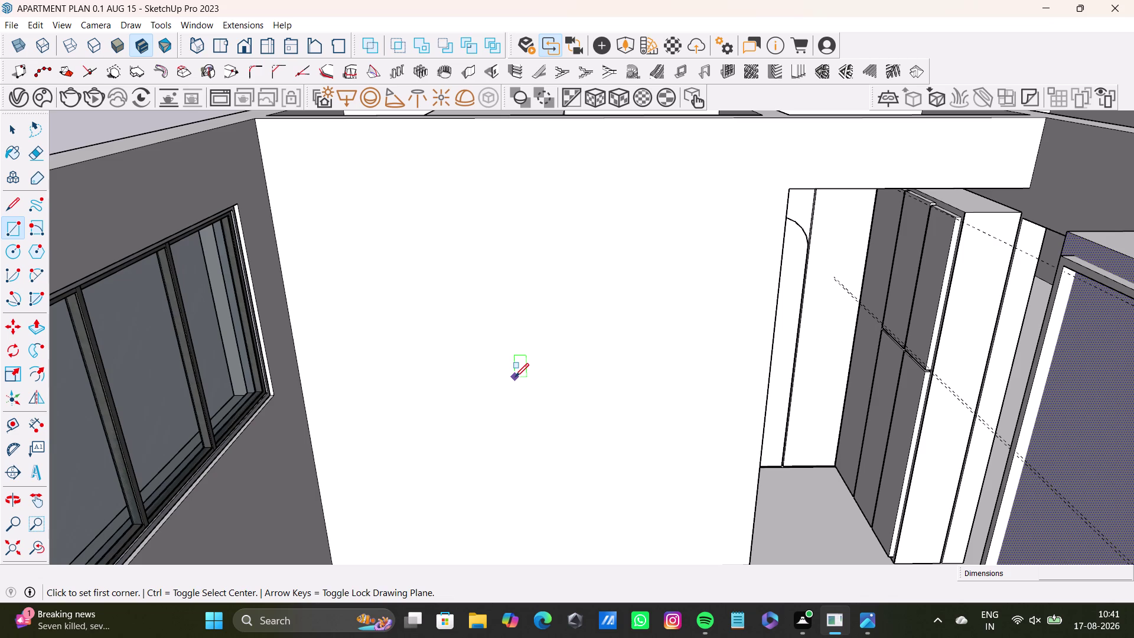
scroll(up, 3)
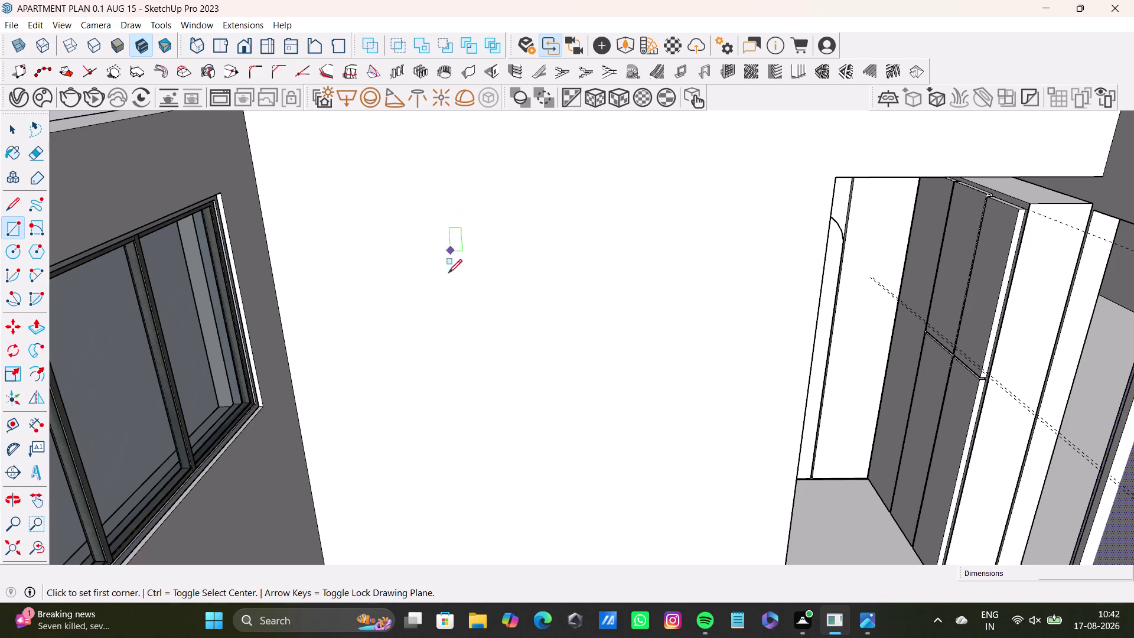
scroll(down, 3)
middle_drag(433, 292, 431, 388)
middle_drag(436, 418, 429, 457)
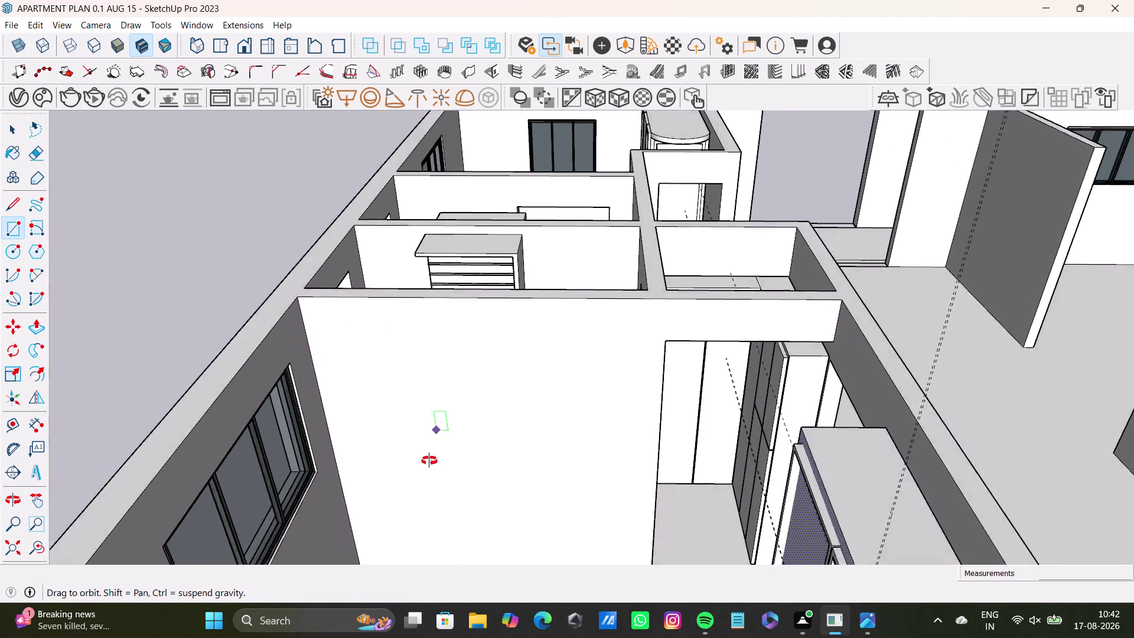
middle_drag(430, 458, 423, 493)
scroll(up, 3)
middle_drag(430, 470, 319, 489)
middle_drag(623, 391, 612, 495)
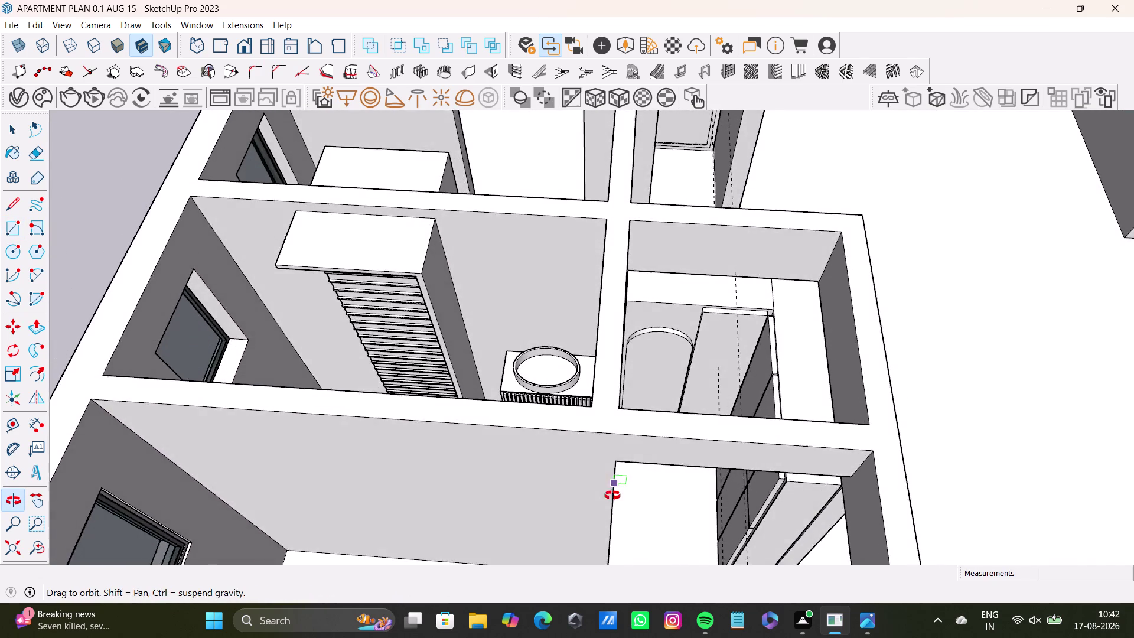
middle_drag(612, 496, 702, 362)
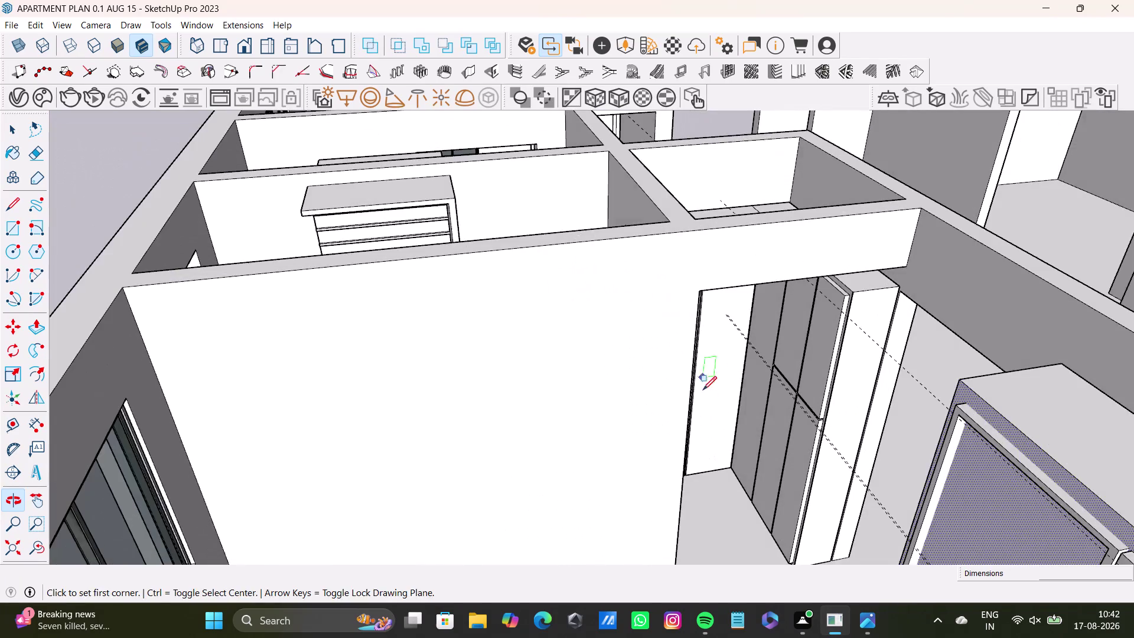
middle_drag(687, 394, 656, 313)
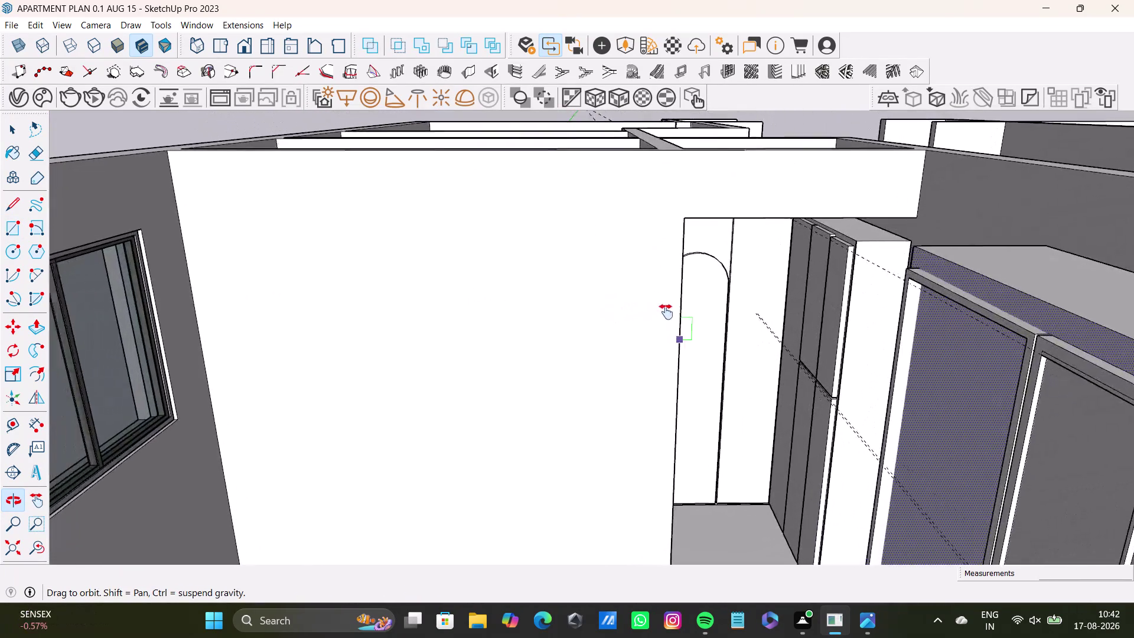
middle_drag(656, 313, 748, 299)
scroll(down, 3)
middle_drag(624, 320, 592, 479)
middle_drag(590, 457, 609, 329)
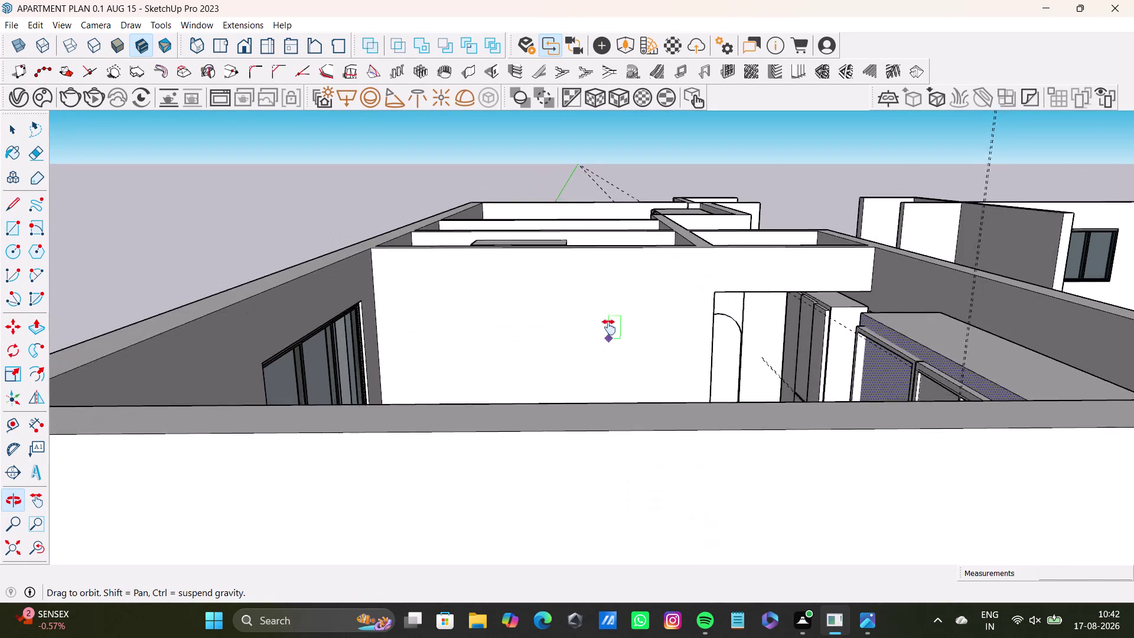
middle_drag(609, 330, 610, 325)
middle_drag(607, 440, 588, 531)
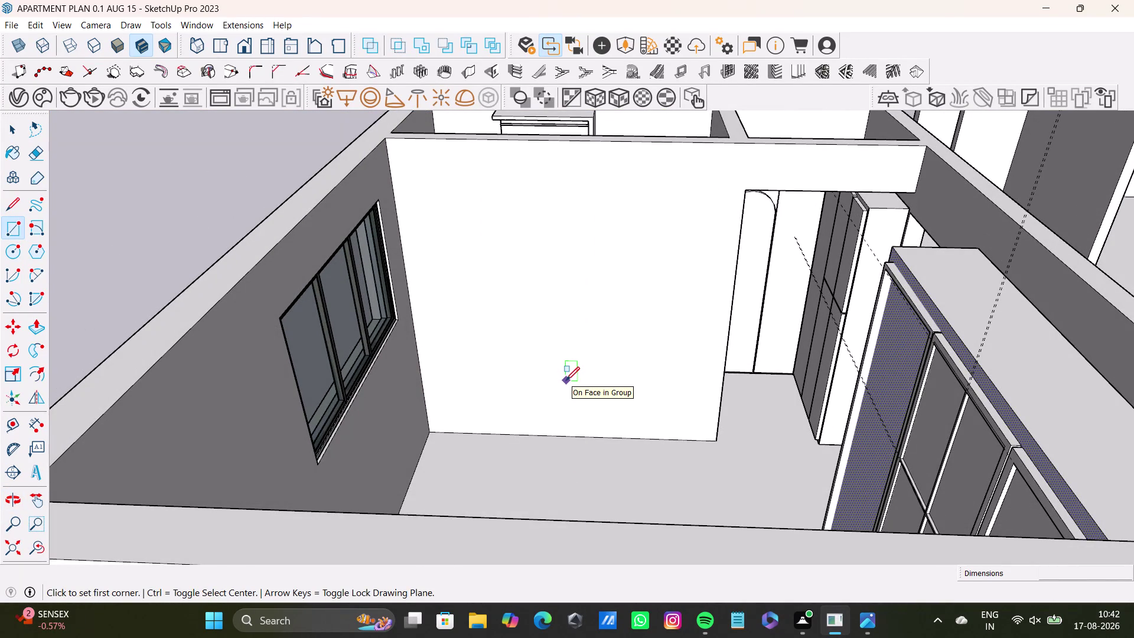